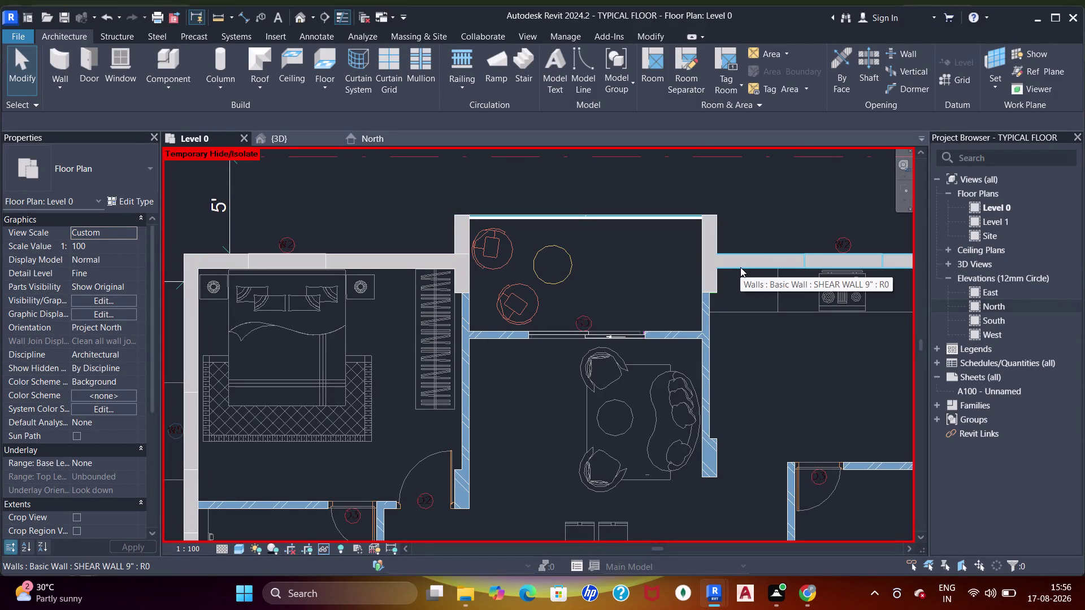
key(Escape)
key(Escape)
key(Escape)
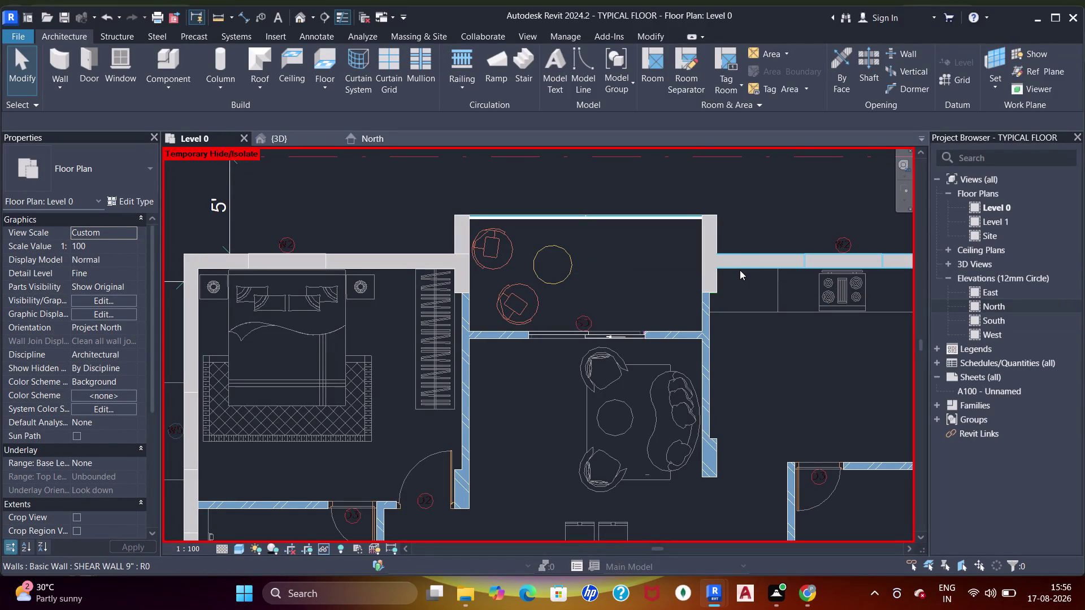